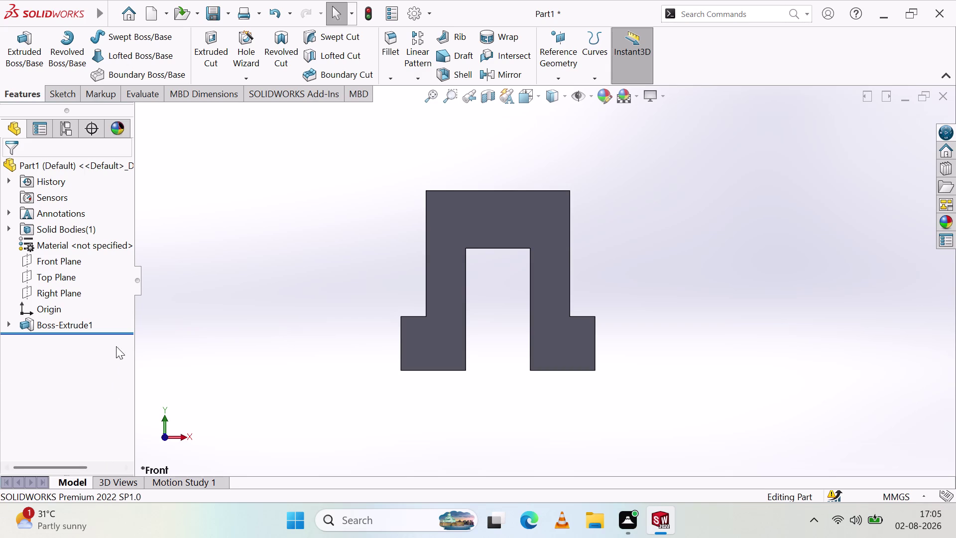
Pick the Right Plane, orbit the bracket into 3D, and start Sketch2 on it.
click(77, 290)
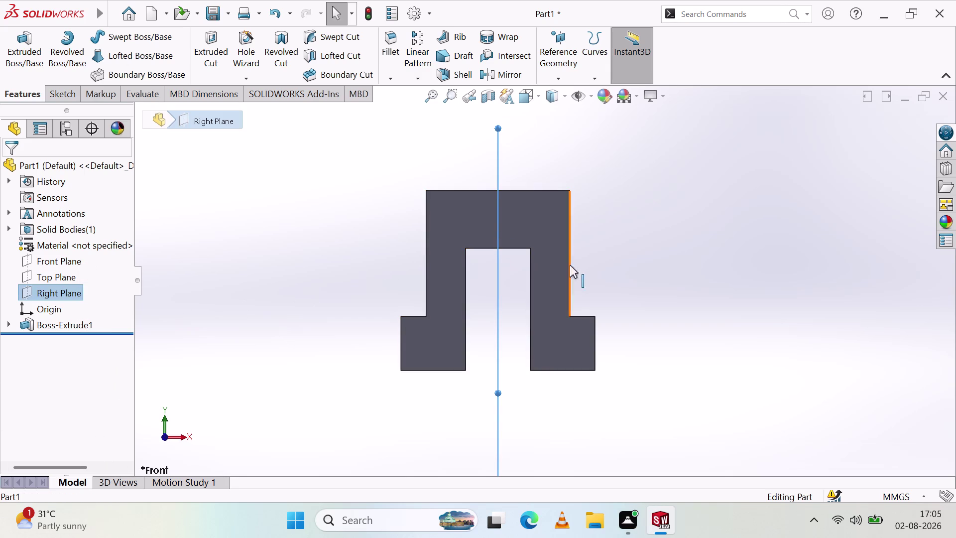
middle_drag(589, 255, 529, 260)
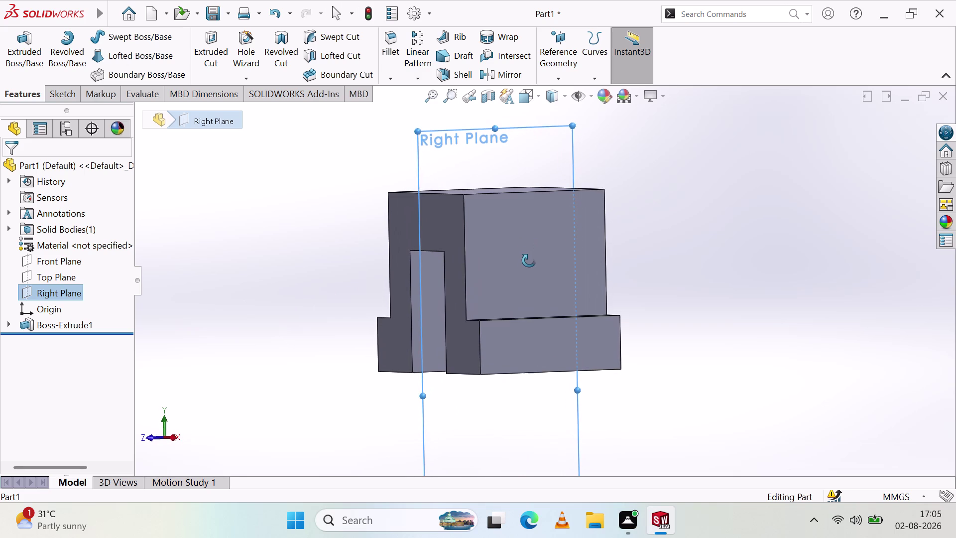
middle_drag(528, 261, 527, 272)
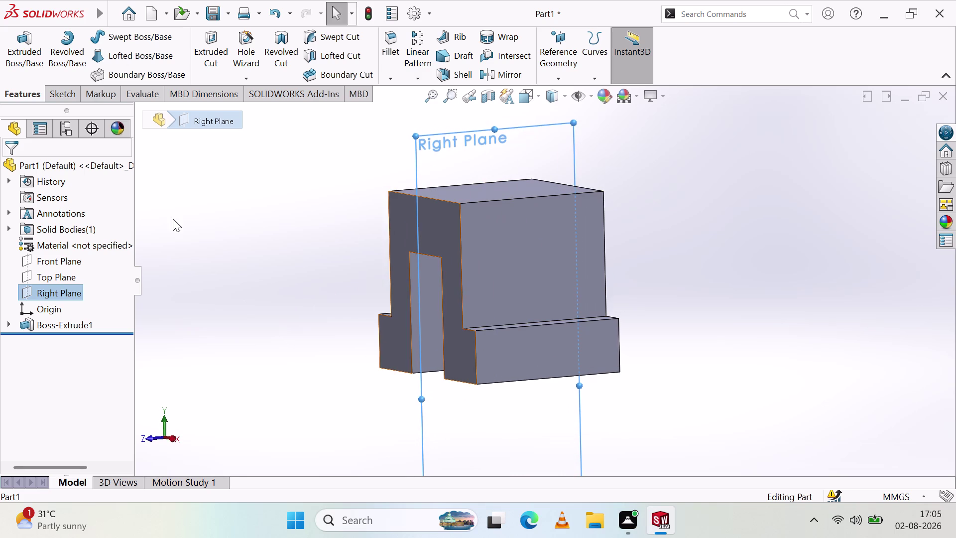
click(15, 54)
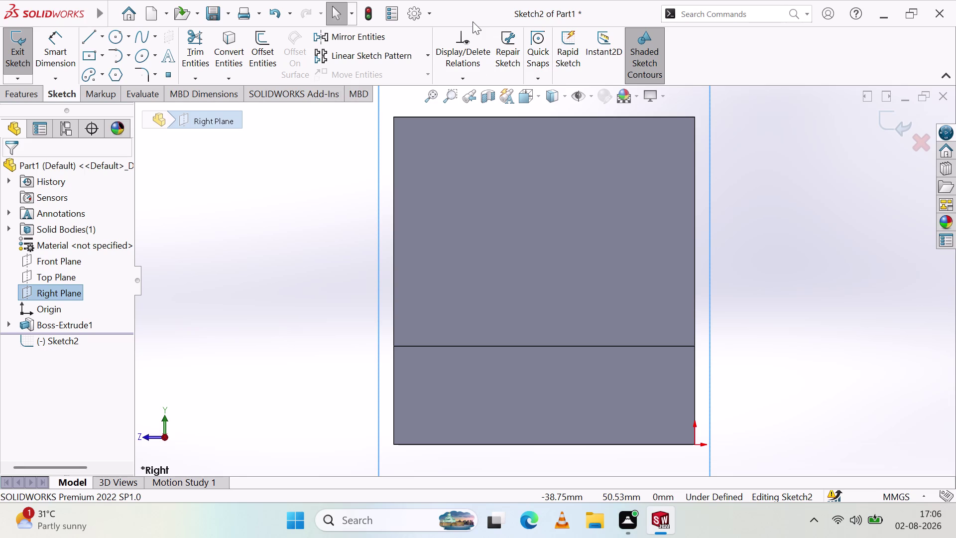
Select the bracket face's top edge and lower-step left edge, then clear the selection.
scroll(up, 3)
scroll(down, 3)
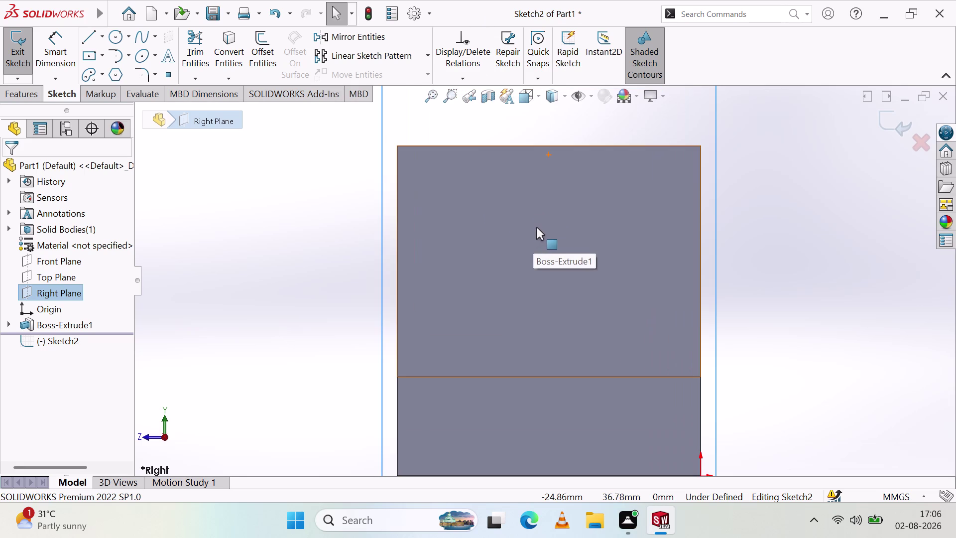
scroll(up, 3)
scroll(down, 3)
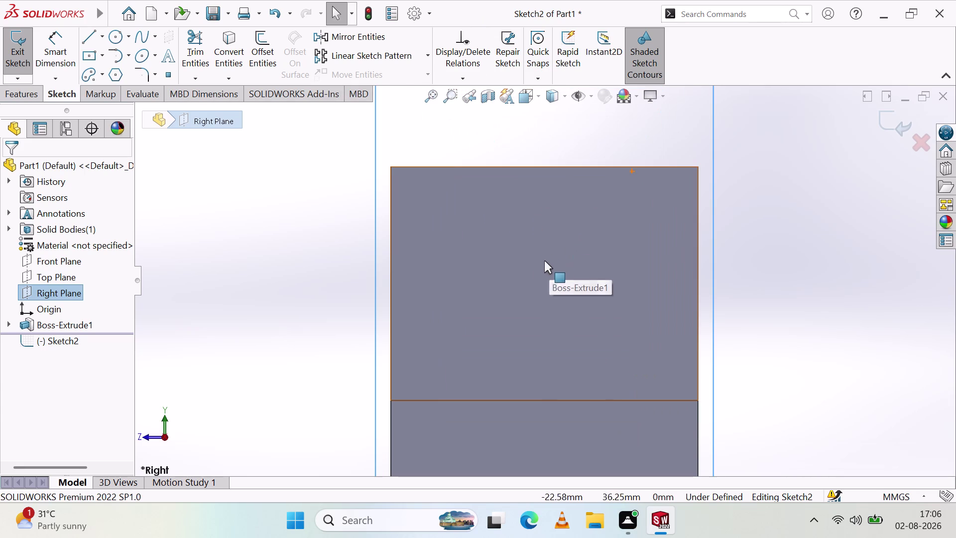
click(444, 167)
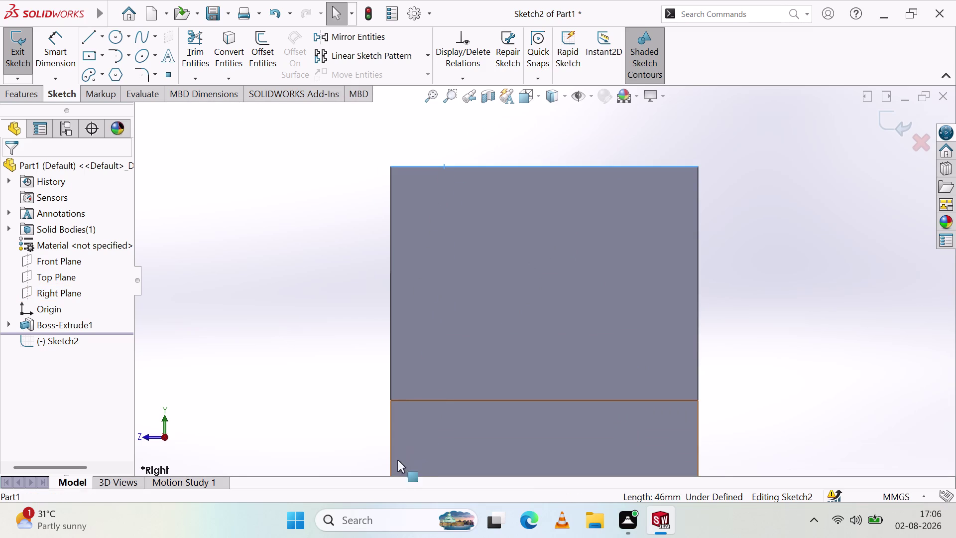
scroll(down, 3)
scroll(up, 3)
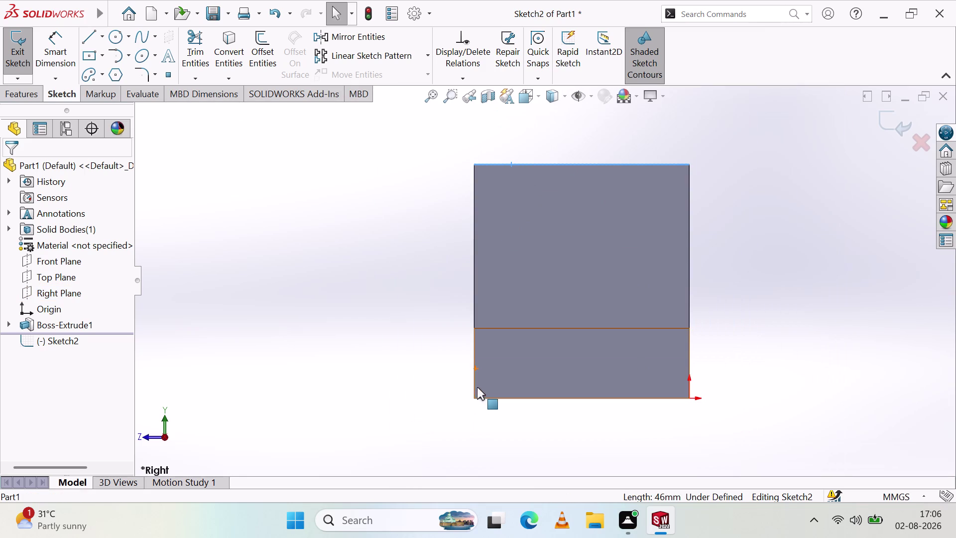
click(474, 397)
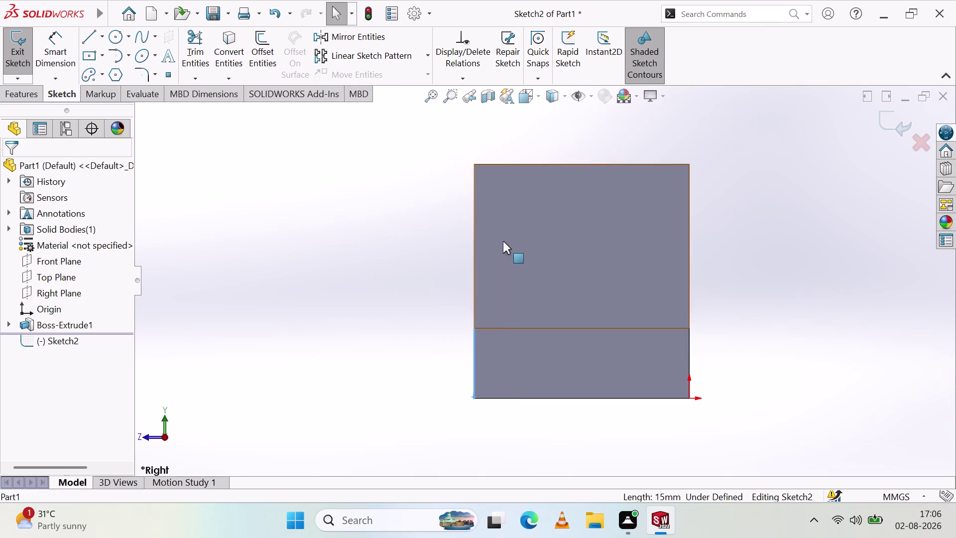
key(Escape)
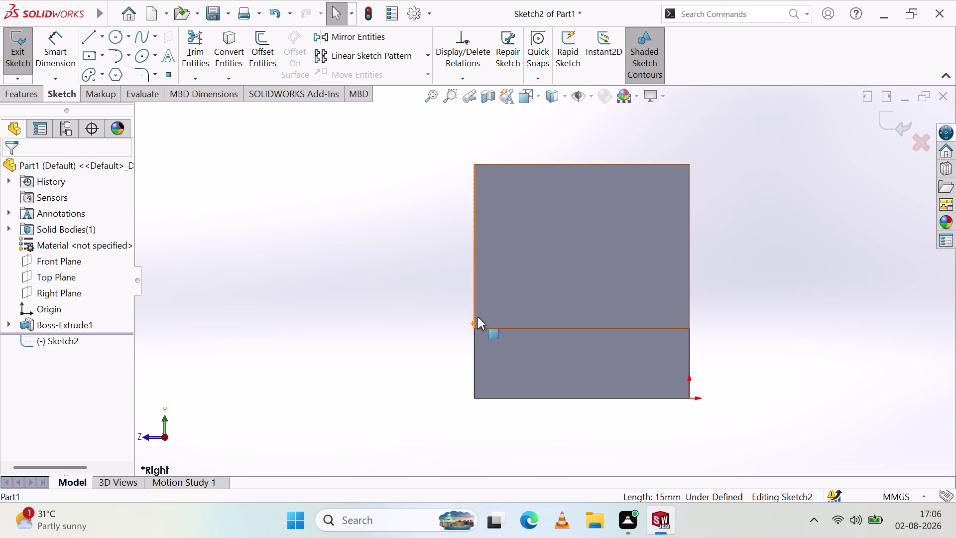
key(Escape)
key(Escape)
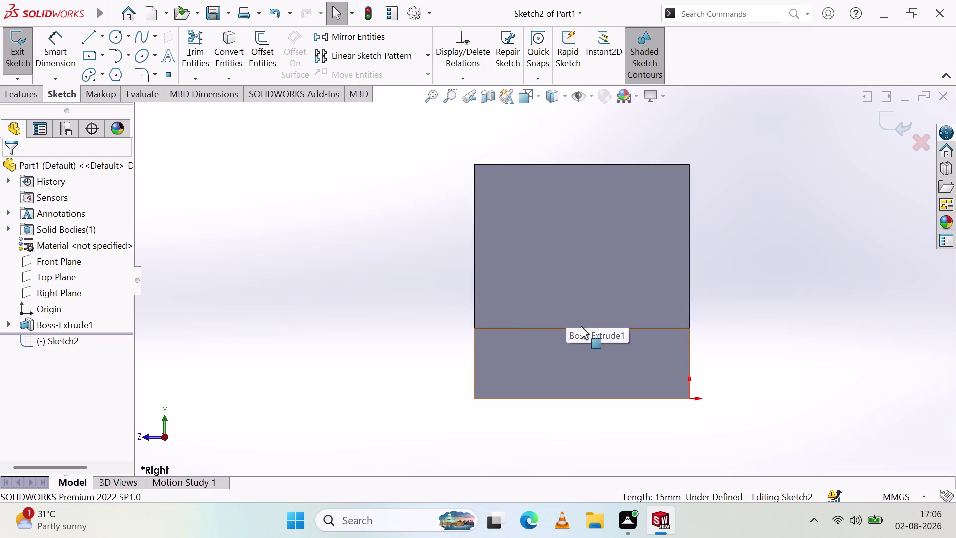
Orbit to an angled view and undo Sketch2 and Boss-Extrude1 back to Sketch1.
scroll(up, 3)
scroll(down, 3)
middle_drag(266, 298, 370, 322)
middle_click(370, 322)
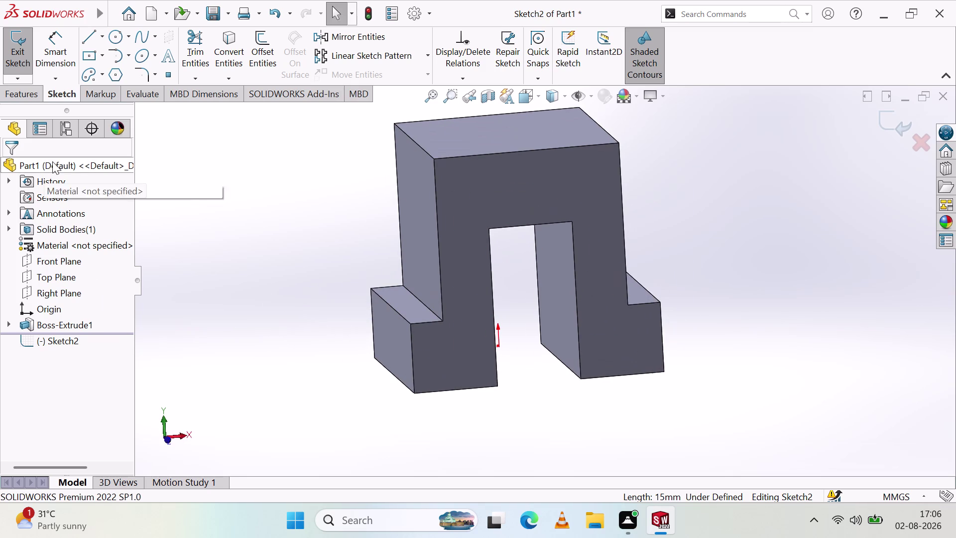
click(434, 97)
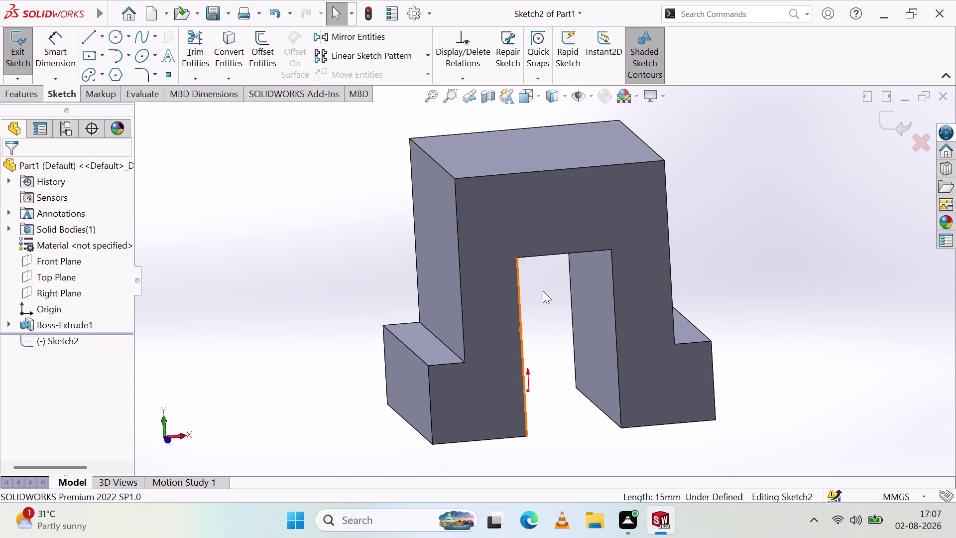
key(ctrl+z)
key(ctrl+z)
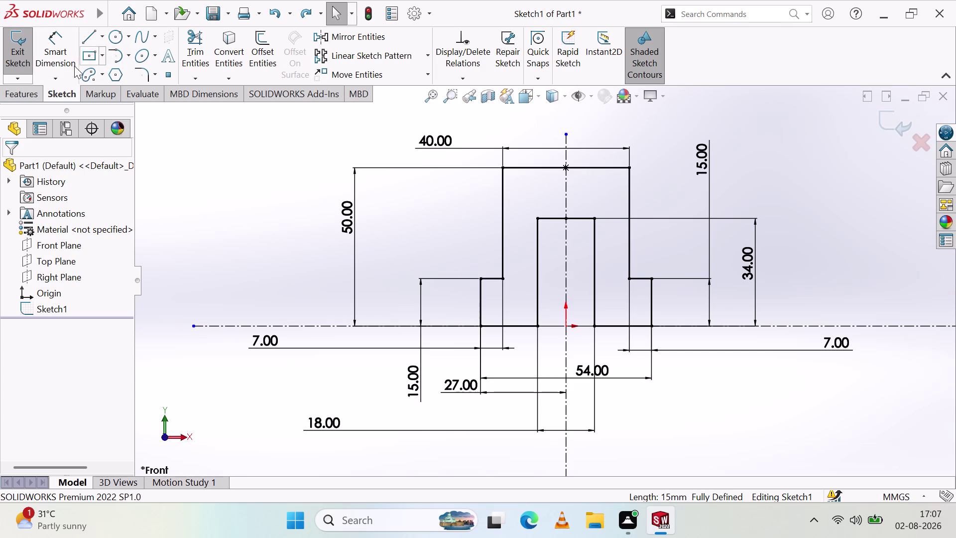
Extrude the stepped profile's inner region as Boss-Extrude2 to a 46 mm Blind depth.
click(25, 95)
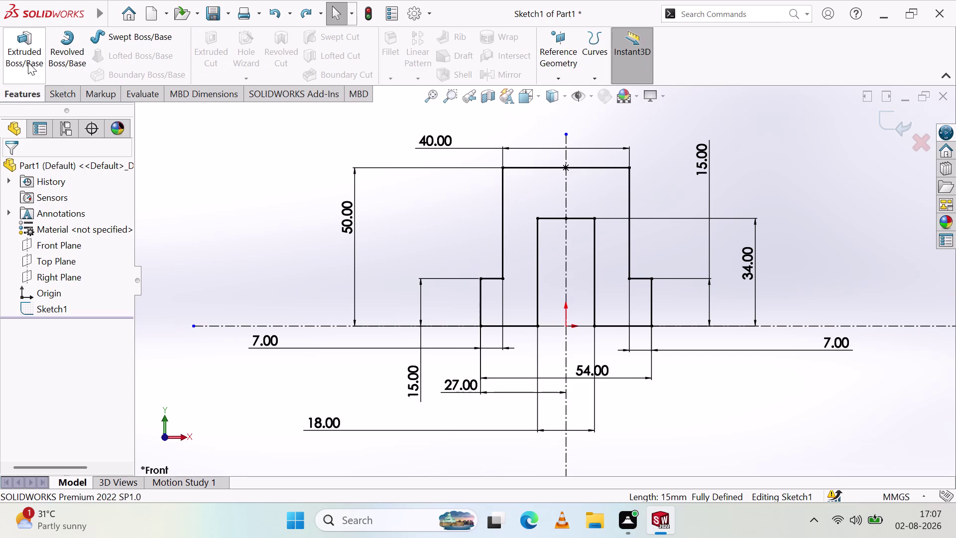
click(27, 55)
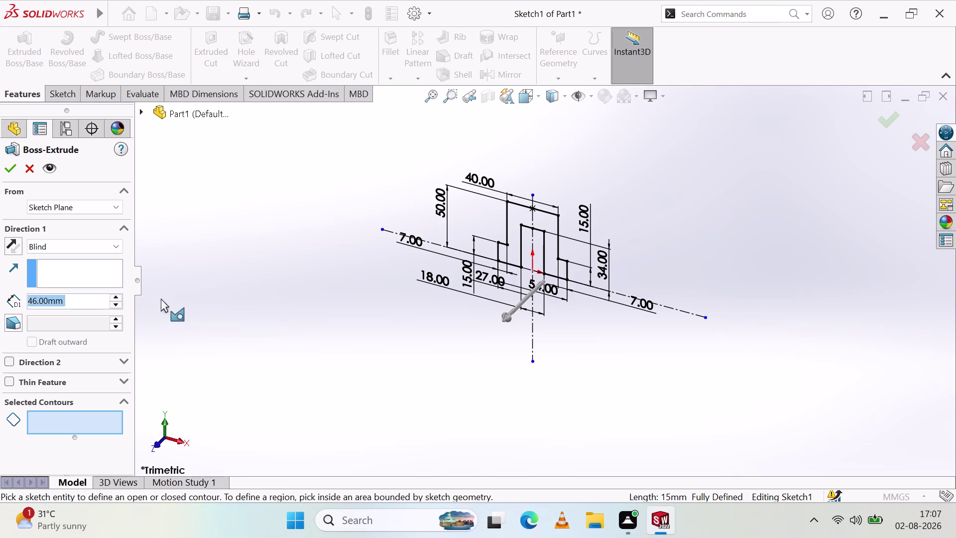
click(119, 297)
click(119, 297)
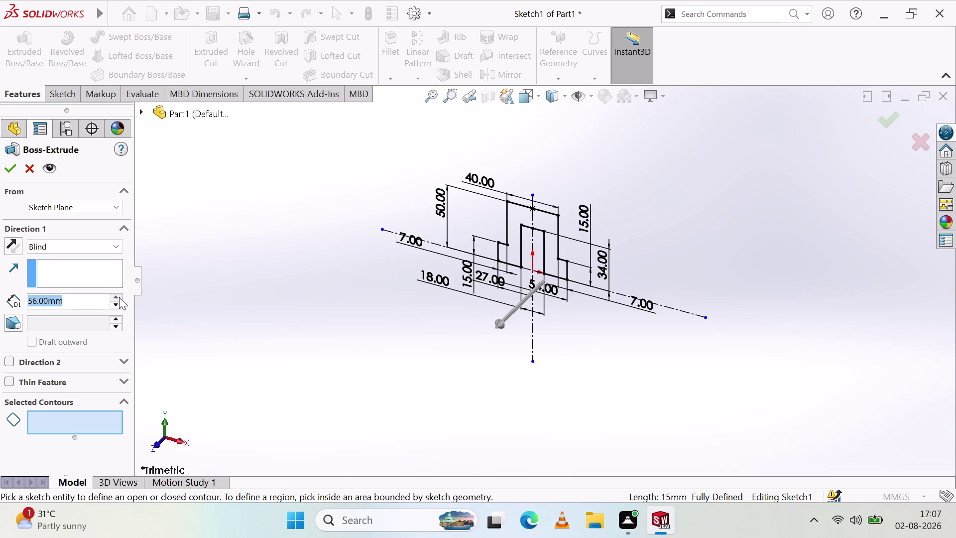
click(508, 249)
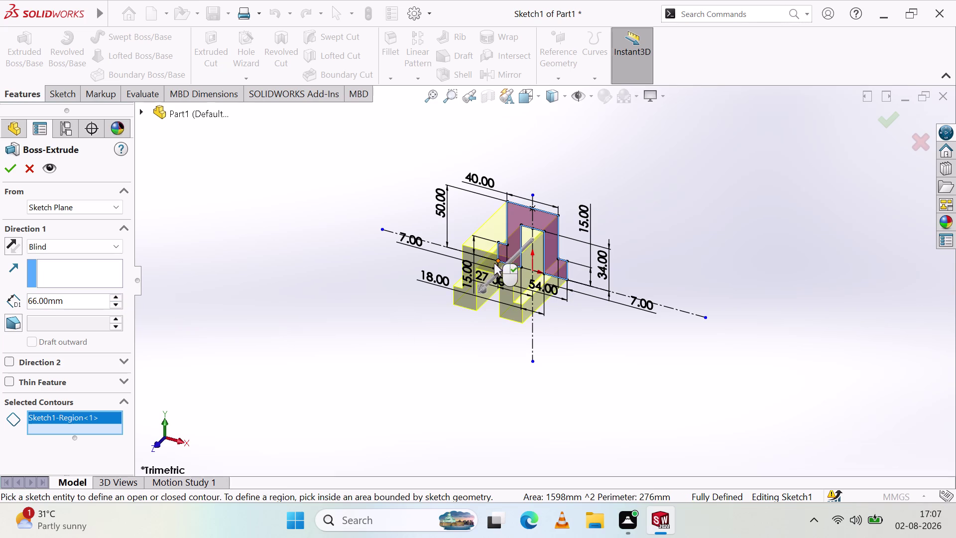
click(119, 298)
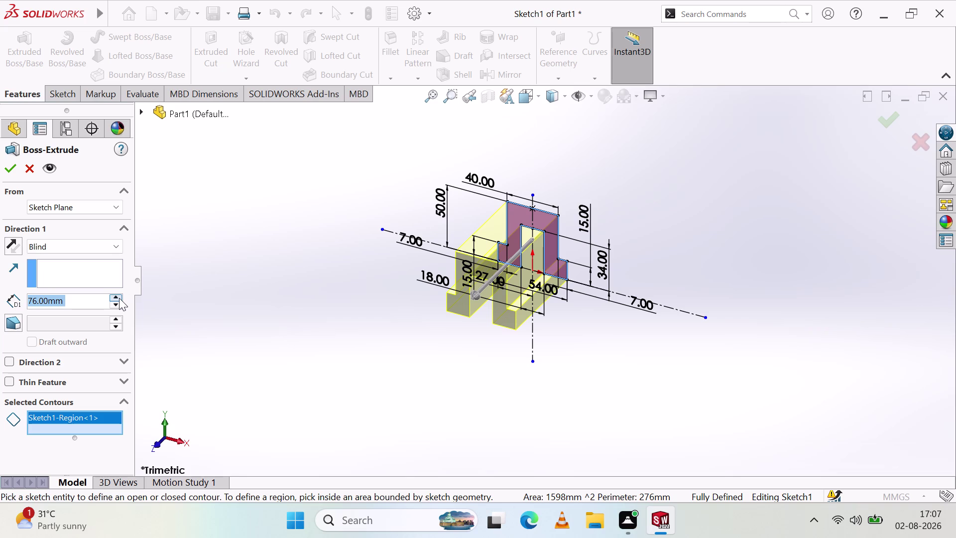
click(119, 302)
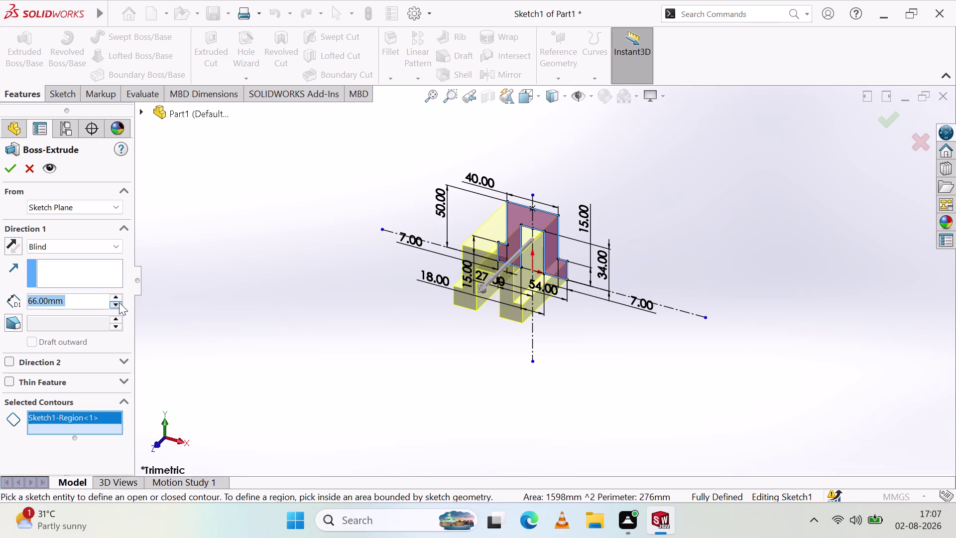
click(119, 302)
click(119, 302)
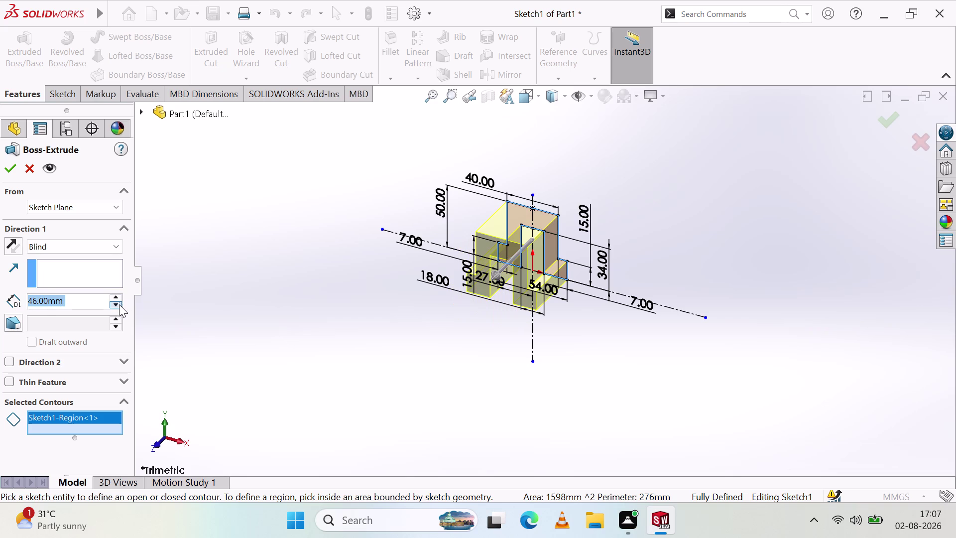
click(4, 170)
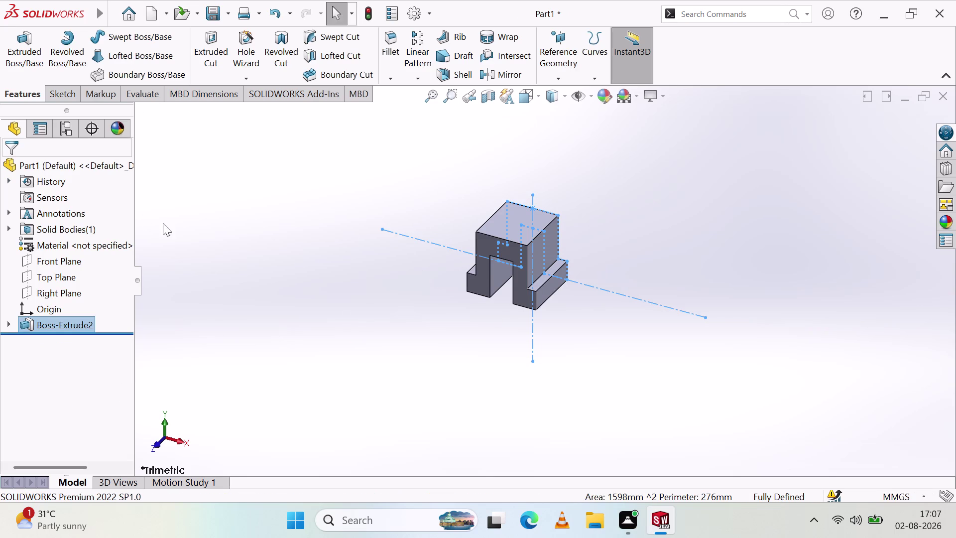
Show the Front Plane, then select the Right Plane in the FeatureManager tree.
click(196, 234)
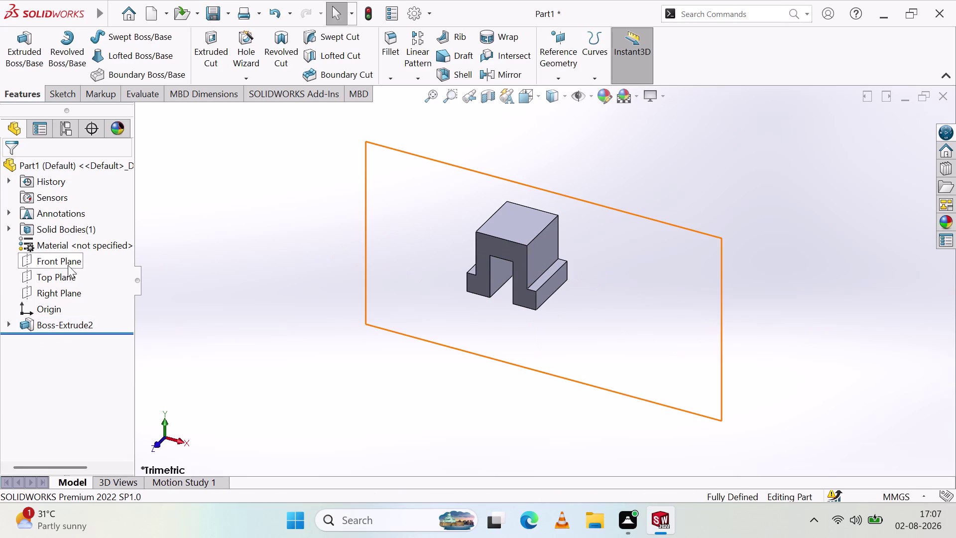
click(77, 290)
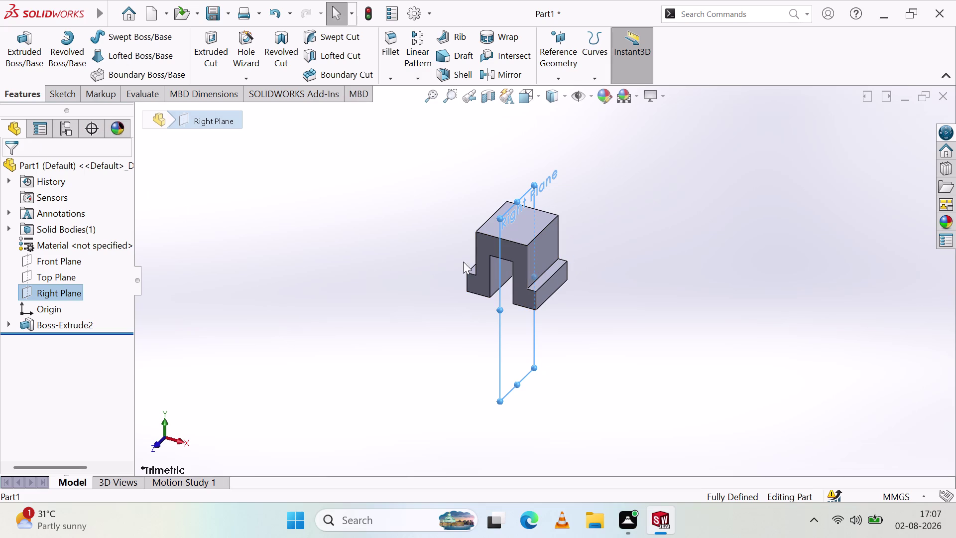
click(640, 246)
click(76, 285)
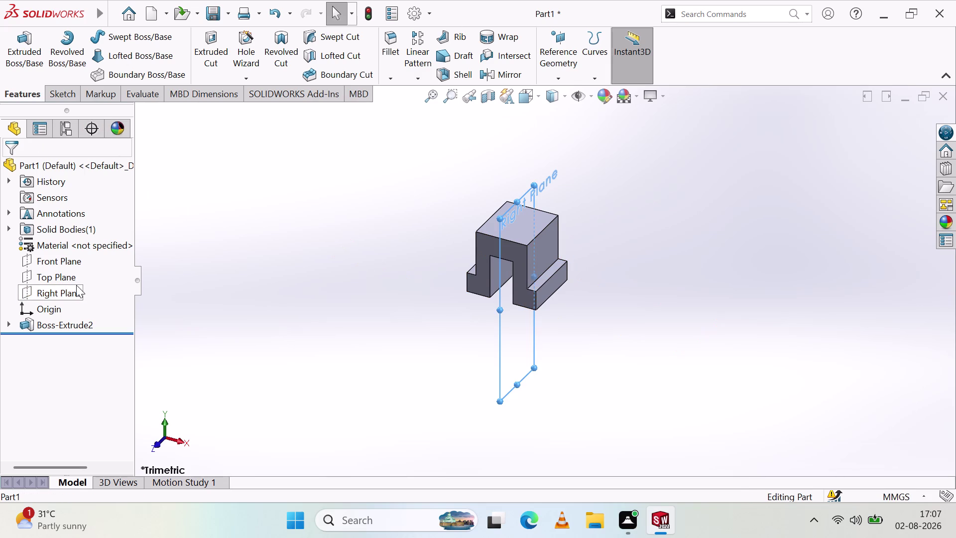
Orbit and zoom the bracket until it faces its U profile.
middle_drag(544, 224, 505, 244)
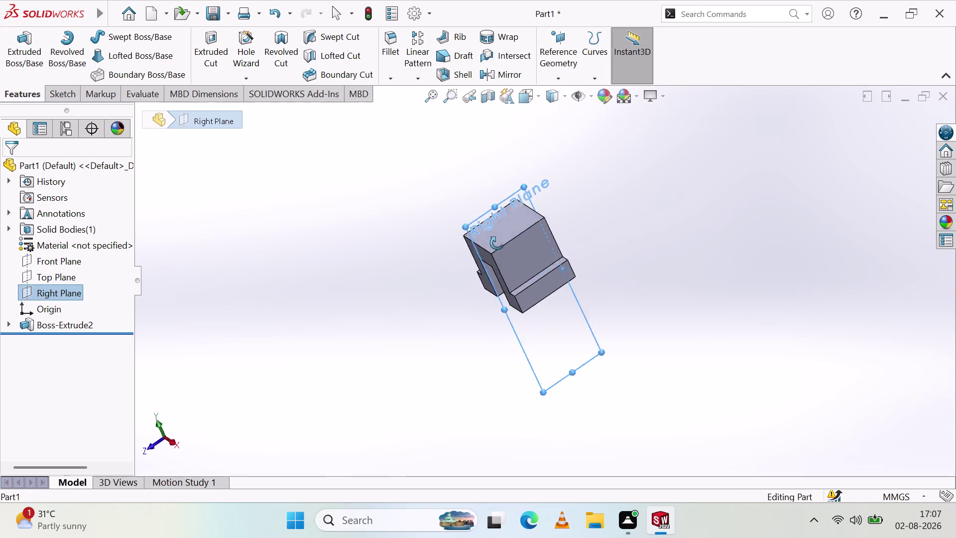
middle_drag(505, 244, 492, 152)
scroll(down, 3)
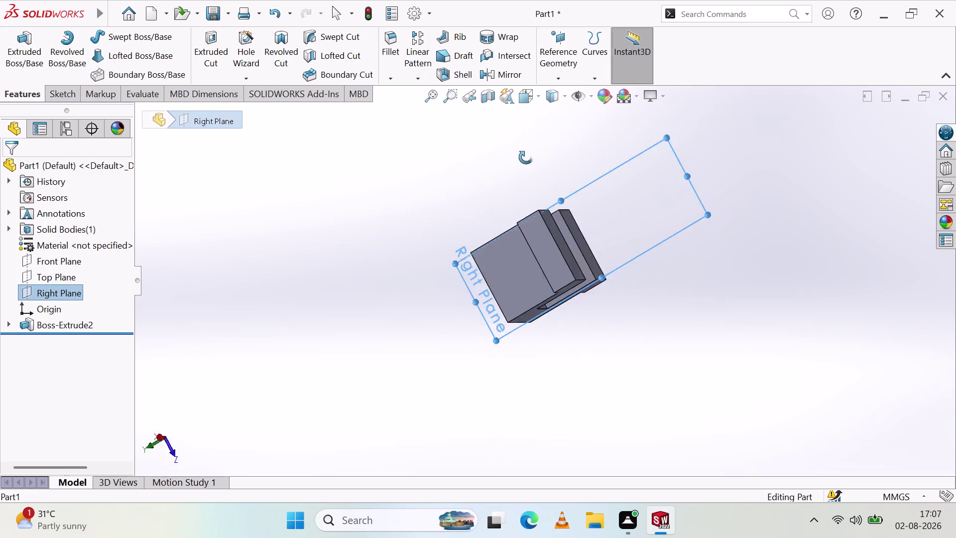
middle_drag(492, 152, 310, 144)
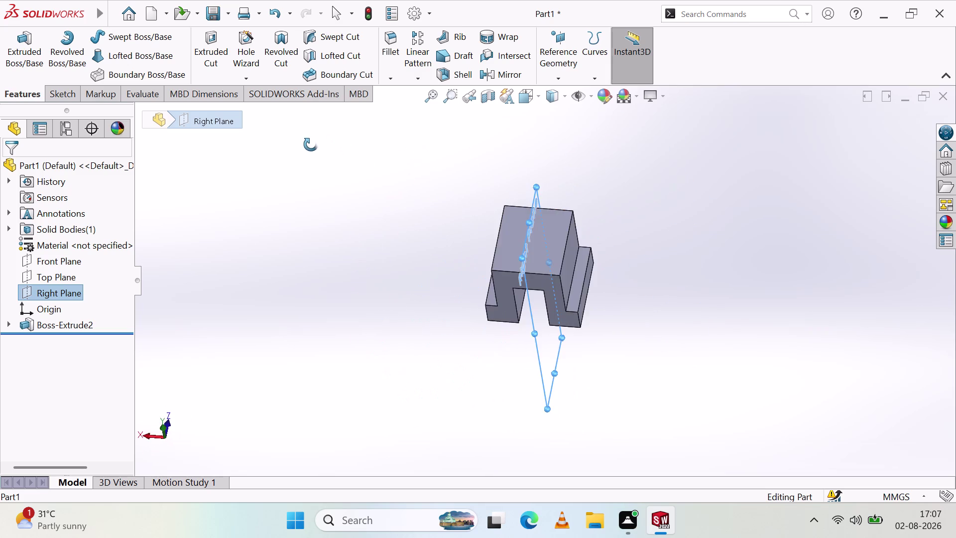
middle_drag(311, 144, 337, 79)
middle_click(337, 79)
middle_drag(533, 291, 493, 217)
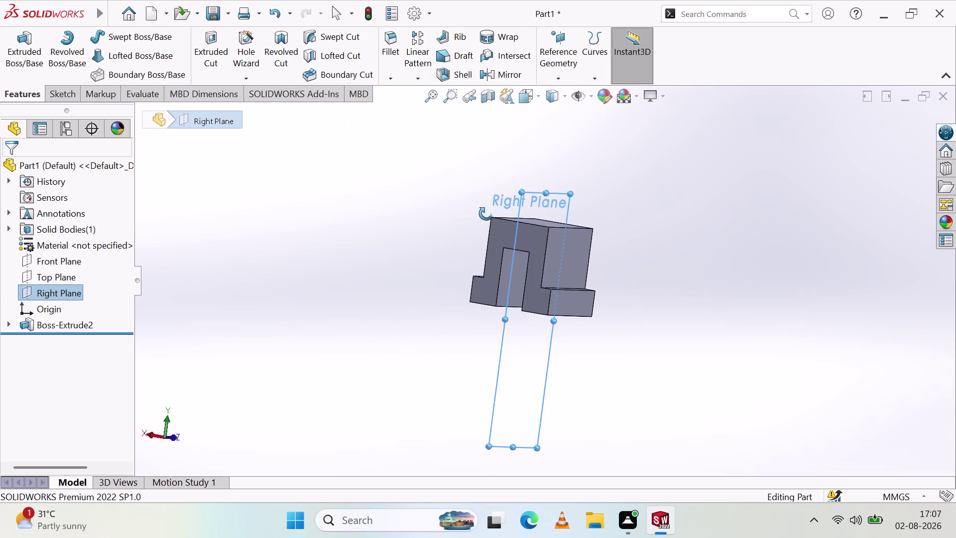
middle_drag(493, 217, 433, 197)
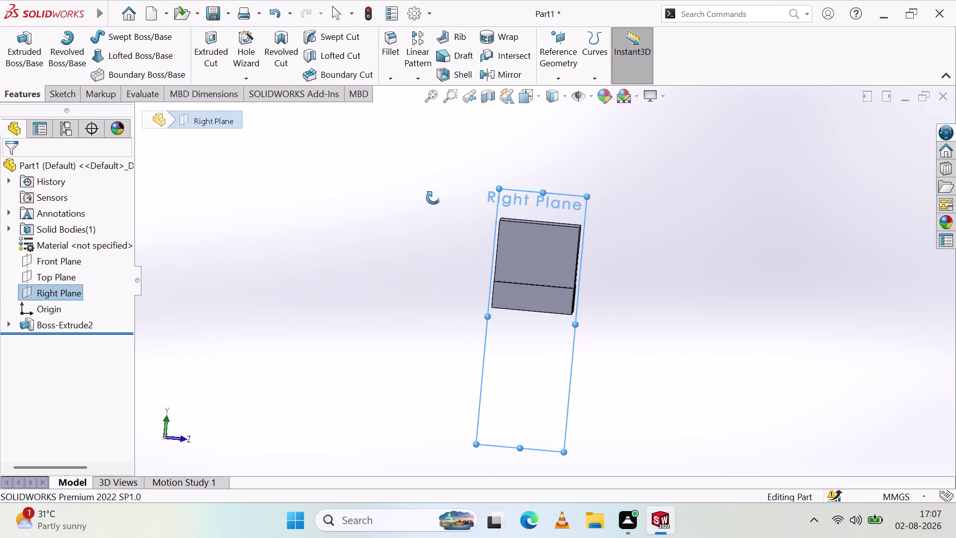
middle_drag(433, 198, 491, 213)
middle_click(490, 214)
middle_click(491, 213)
middle_drag(491, 214, 486, 222)
middle_click(486, 222)
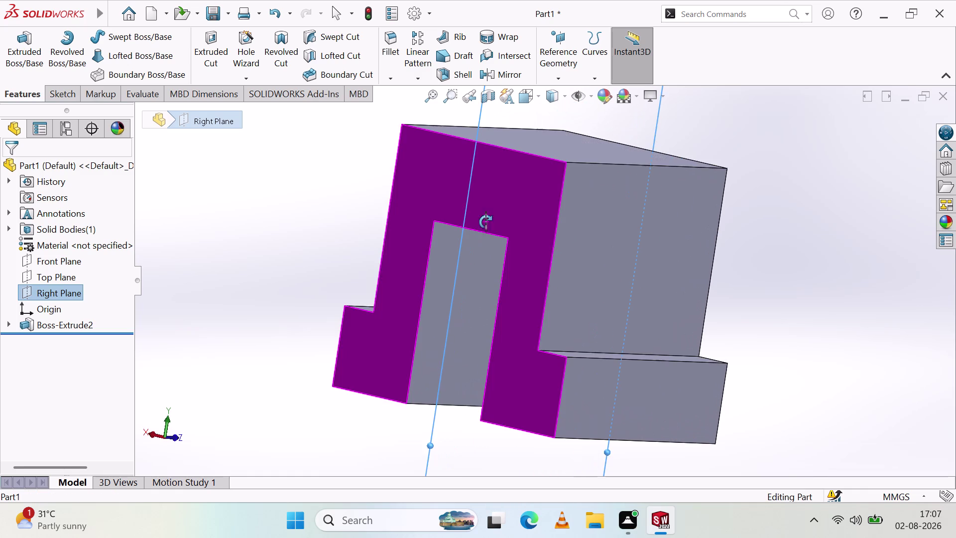
scroll(down, 3)
scroll(up, 3)
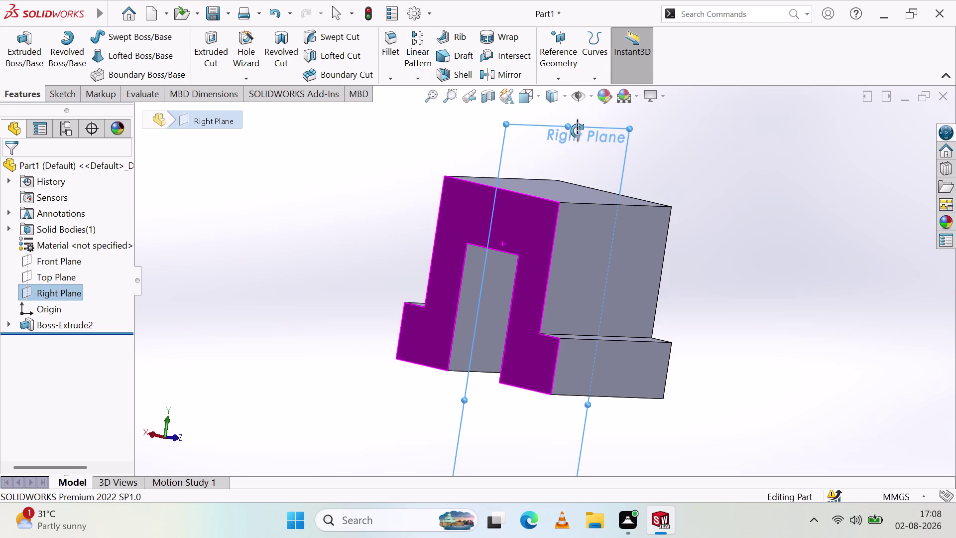
key(Escape)
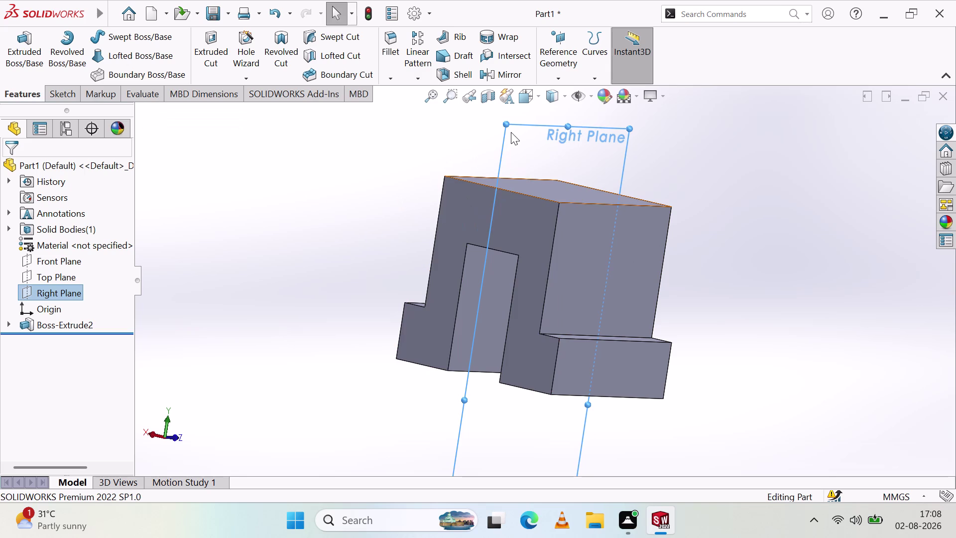
click(529, 141)
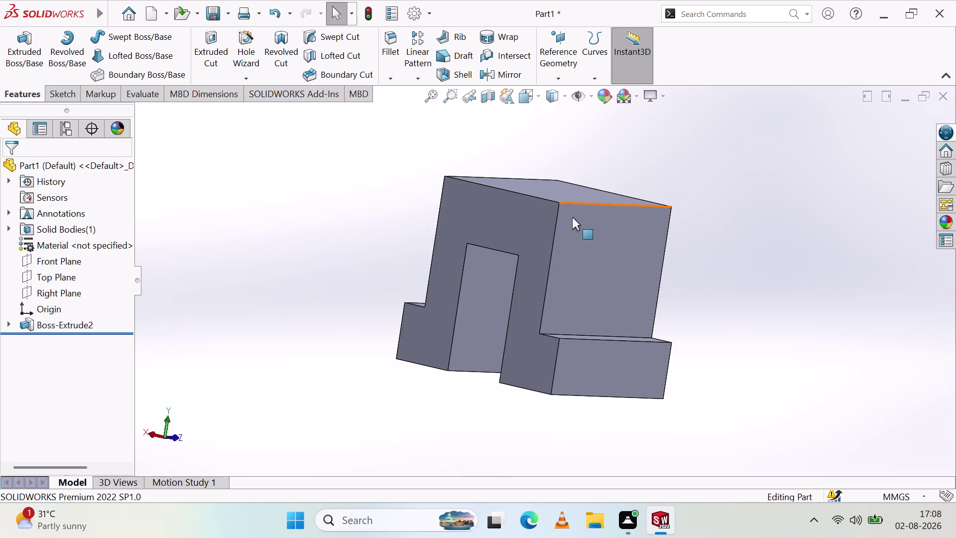
click(47, 293)
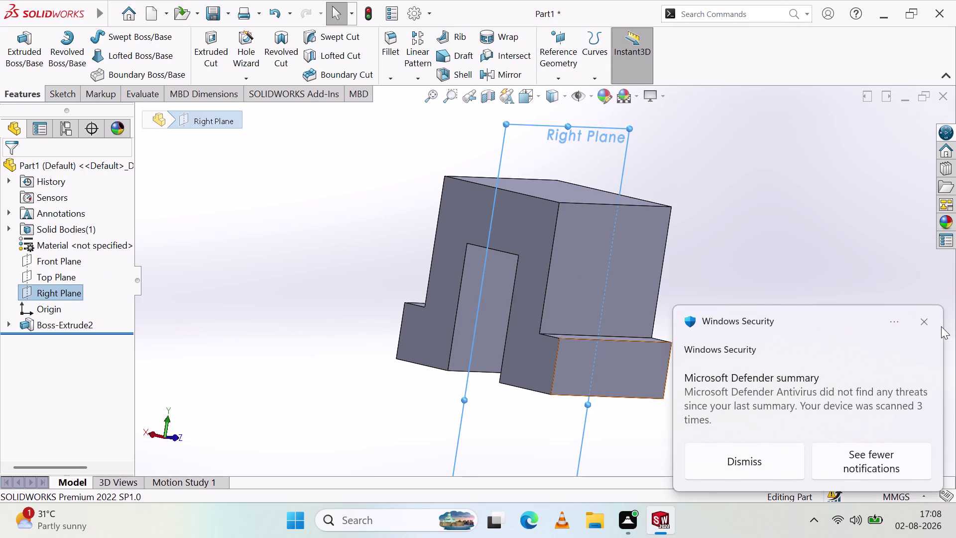
click(922, 319)
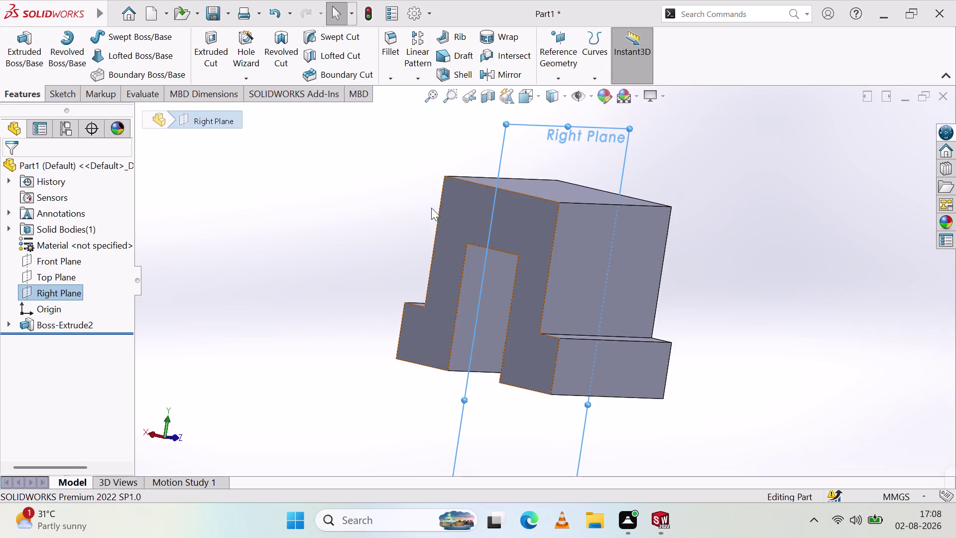
click(208, 125)
click(187, 119)
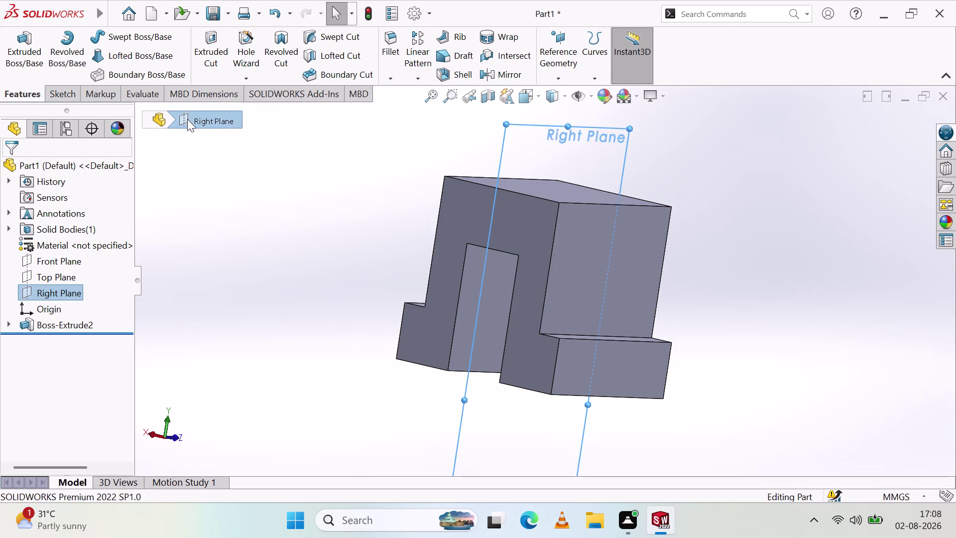
click(152, 116)
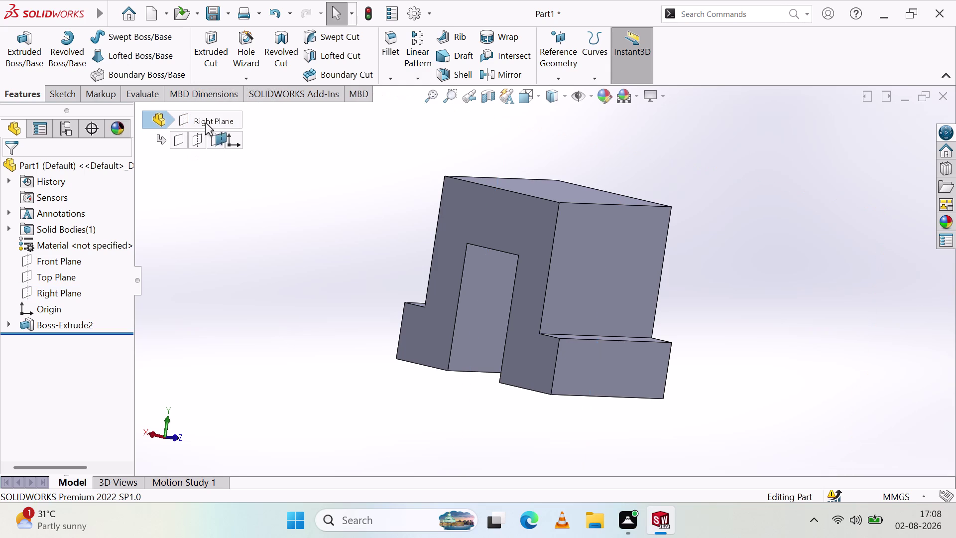
click(226, 118)
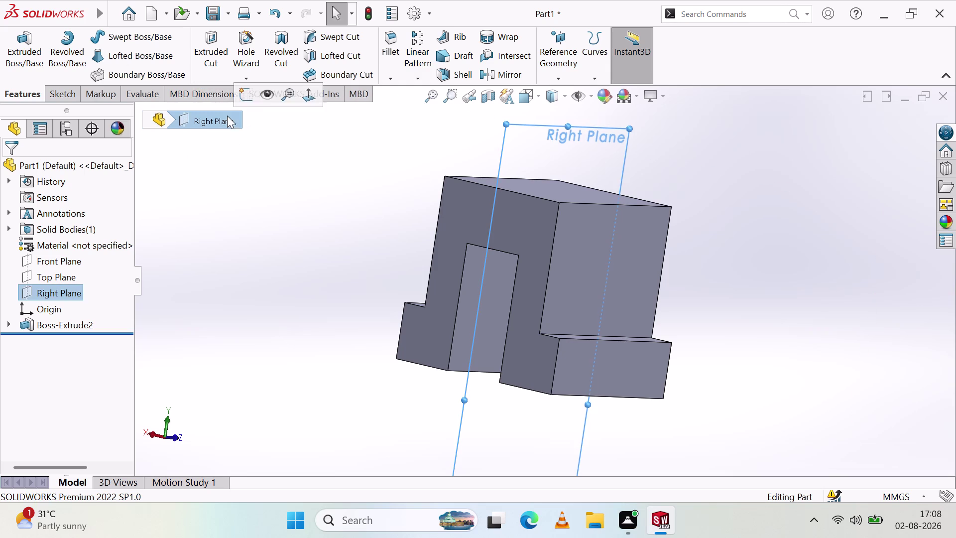